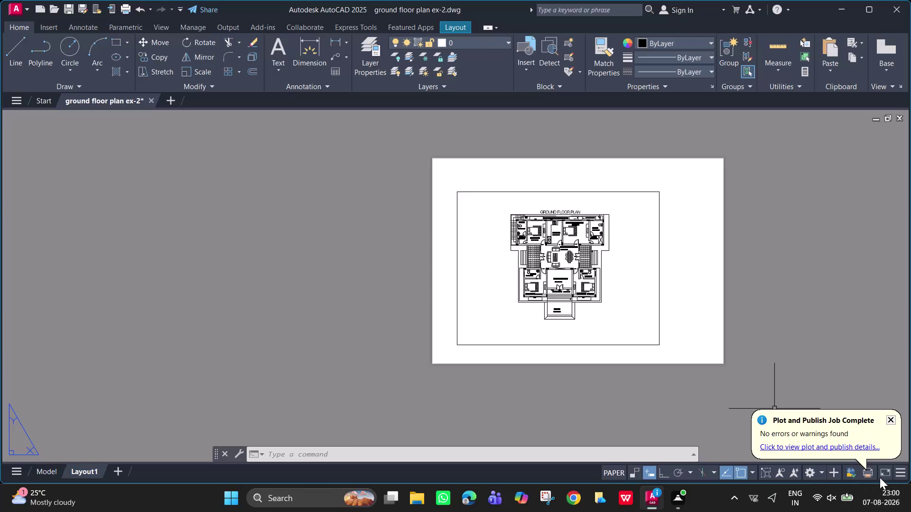
Dismiss the 'Plot and Publish Job Complete' balloon in the status bar tray.
click(893, 423)
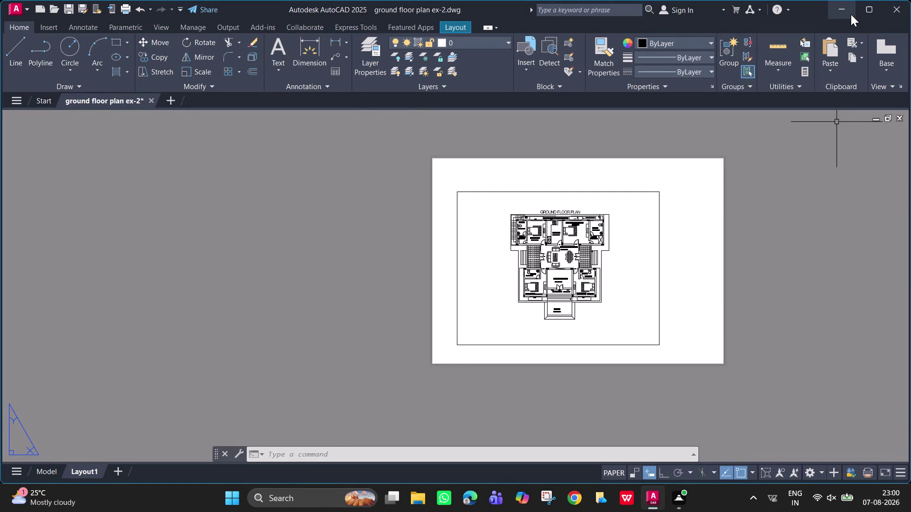